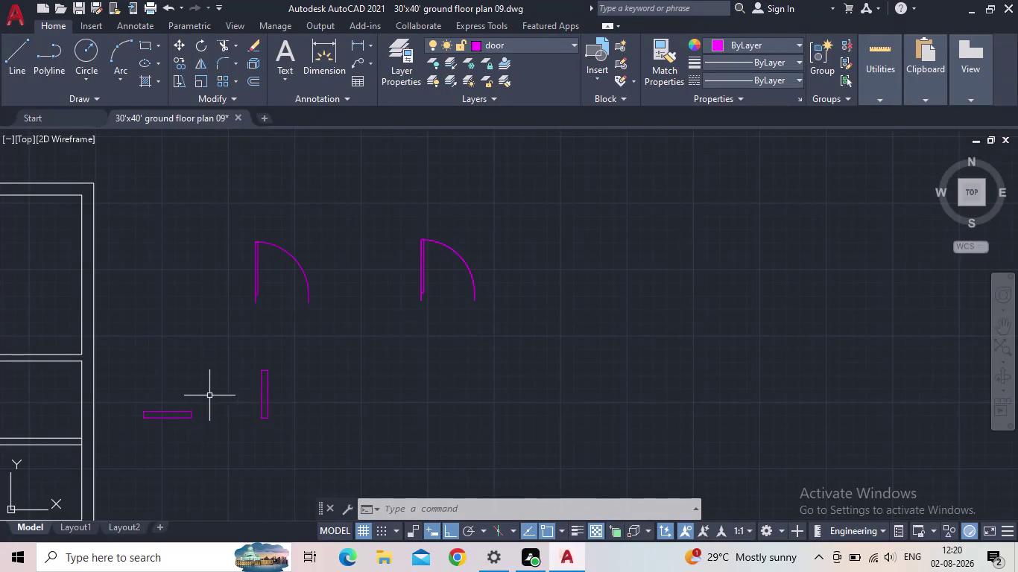
Zoom and pan from the magenta door and window symbols over to the floor plan's rooms.
scroll(down, 3)
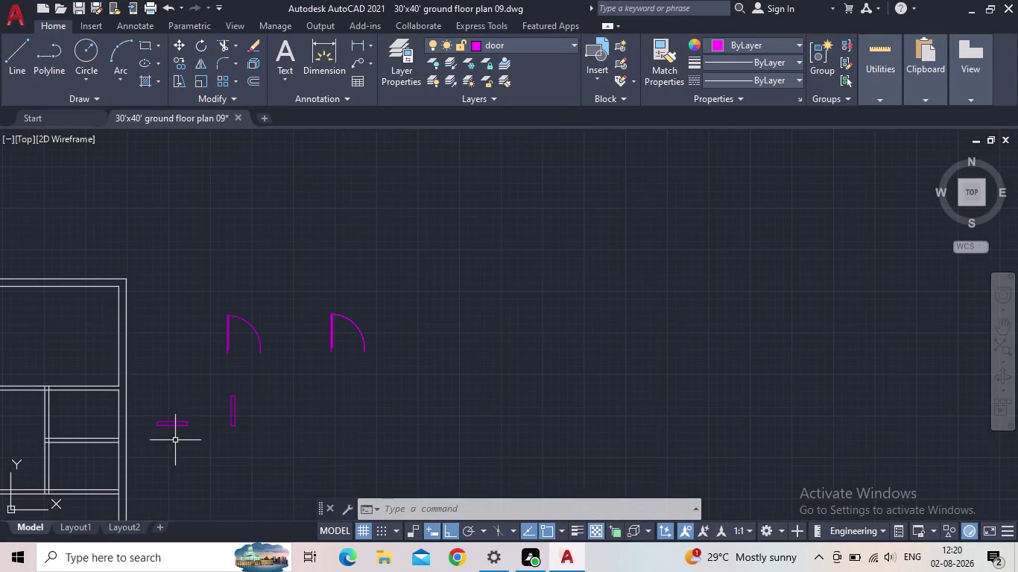
middle_drag(175, 437, 317, 392)
scroll(up, 3)
middle_drag(310, 394, 888, 313)
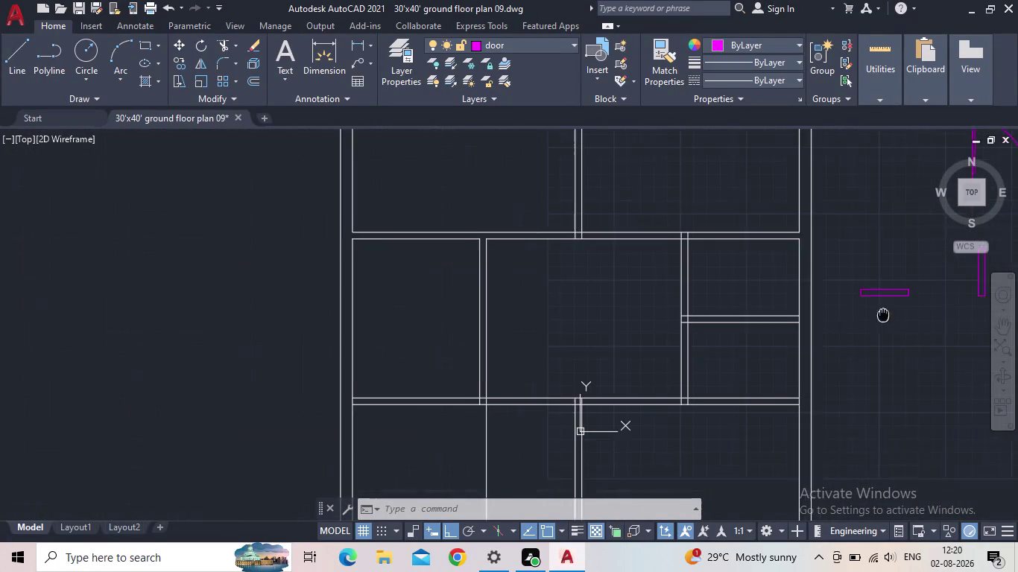
middle_drag(887, 312, 878, 305)
middle_drag(535, 330, 370, 238)
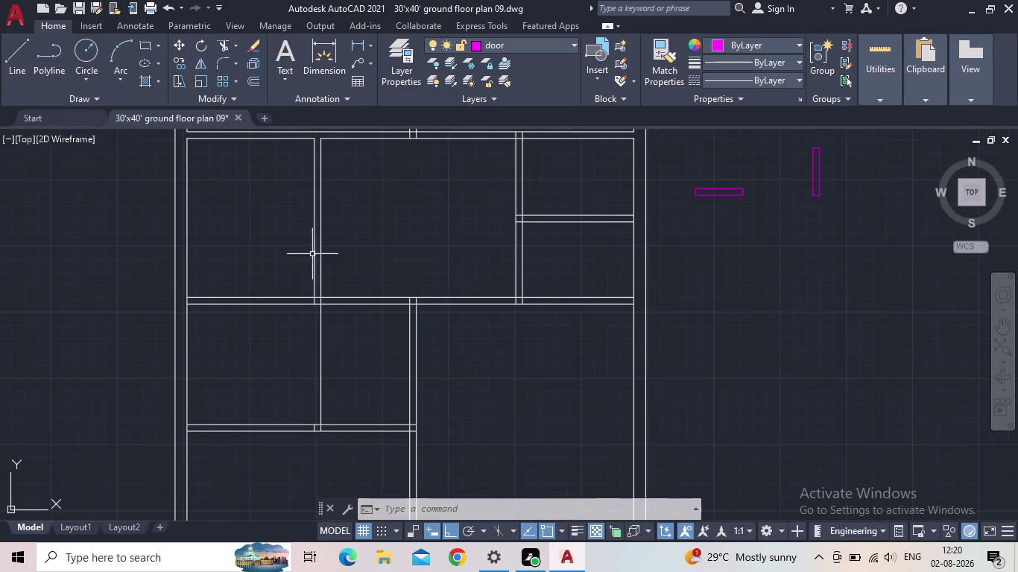